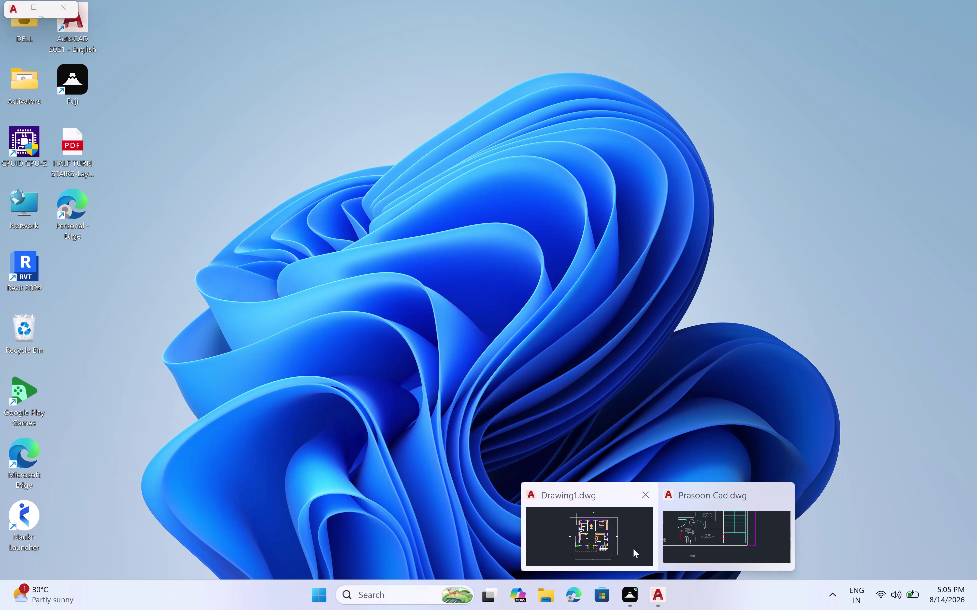
Restore the minimized Drawing1.dwg floor plan window from the AutoCAD taskbar preview.
click(633, 549)
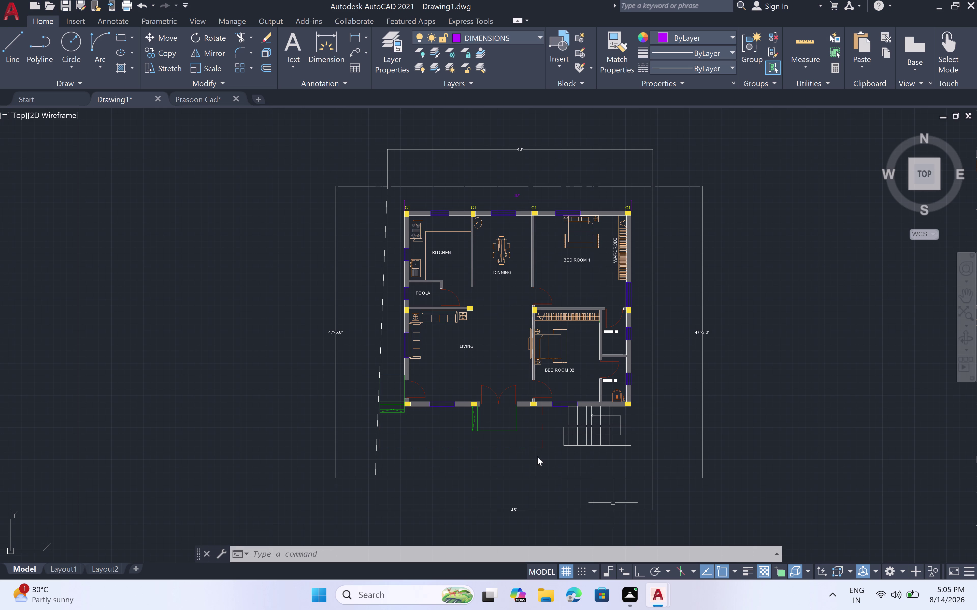